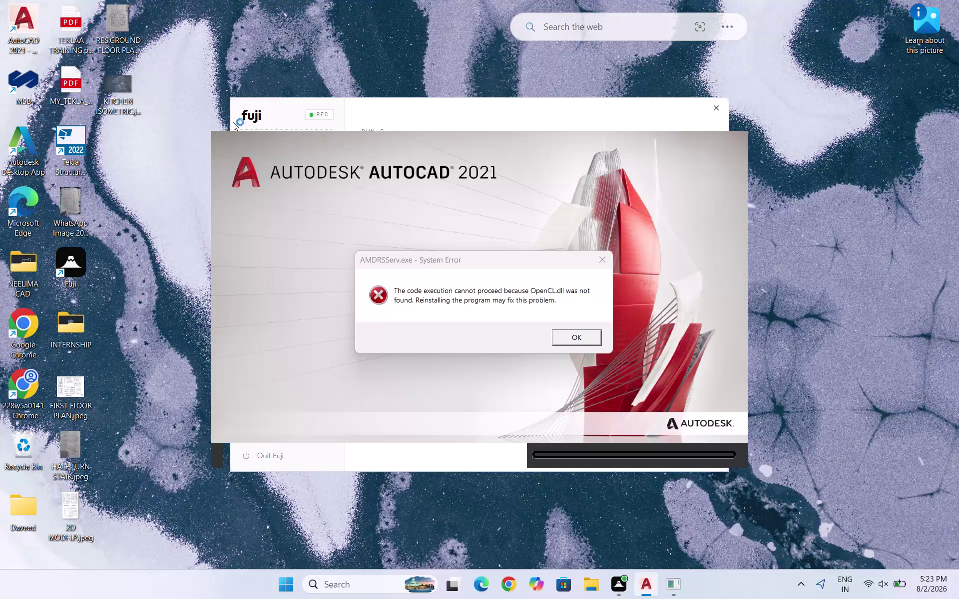
Dismiss the AMDRSServ.exe missing OpenCL.dll error so AutoCAD 2021 continues loading.
click(610, 264)
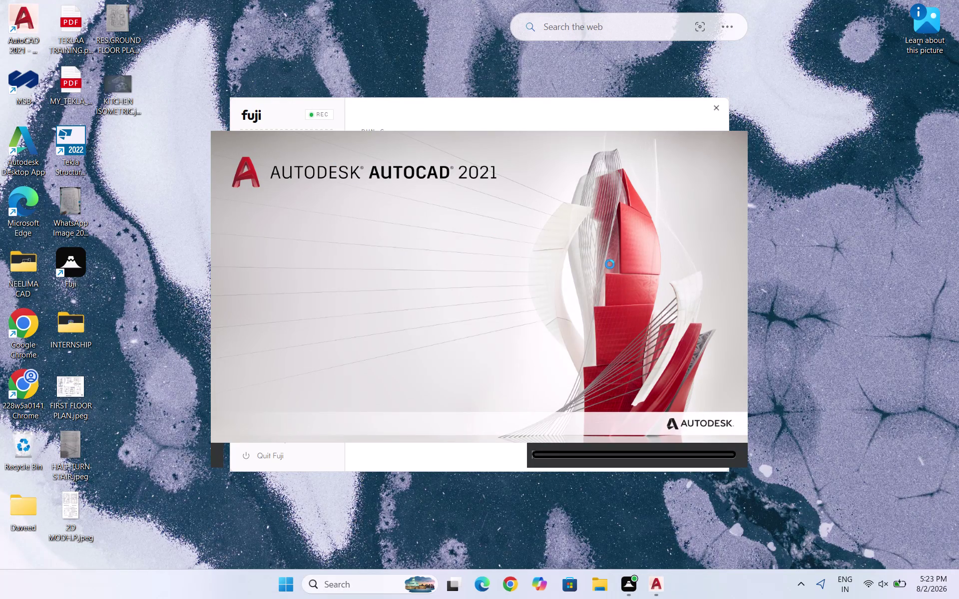